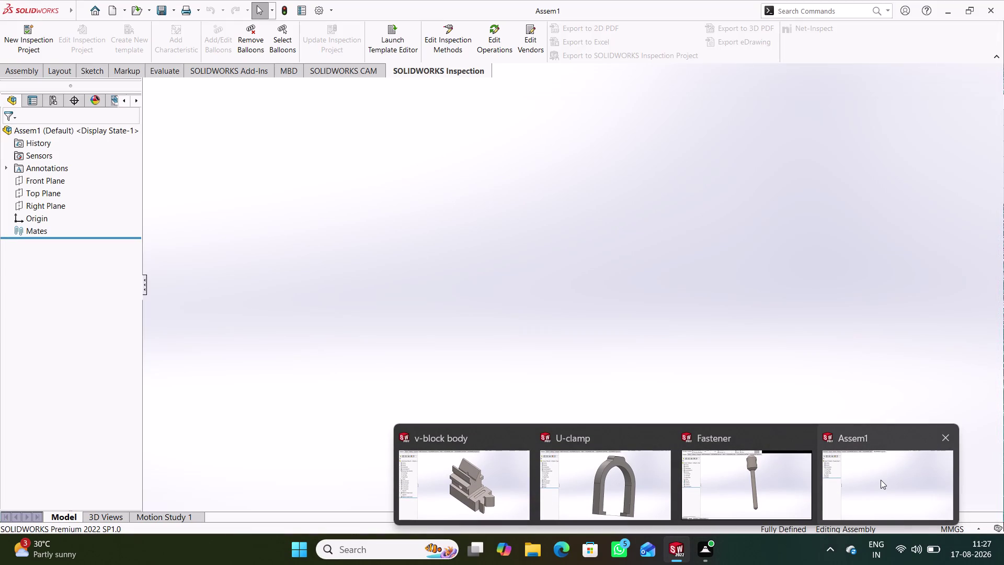
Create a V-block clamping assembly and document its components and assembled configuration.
Bring the empty Assem1 assembly window to the front and show the Assembly commands.
click(532, 300)
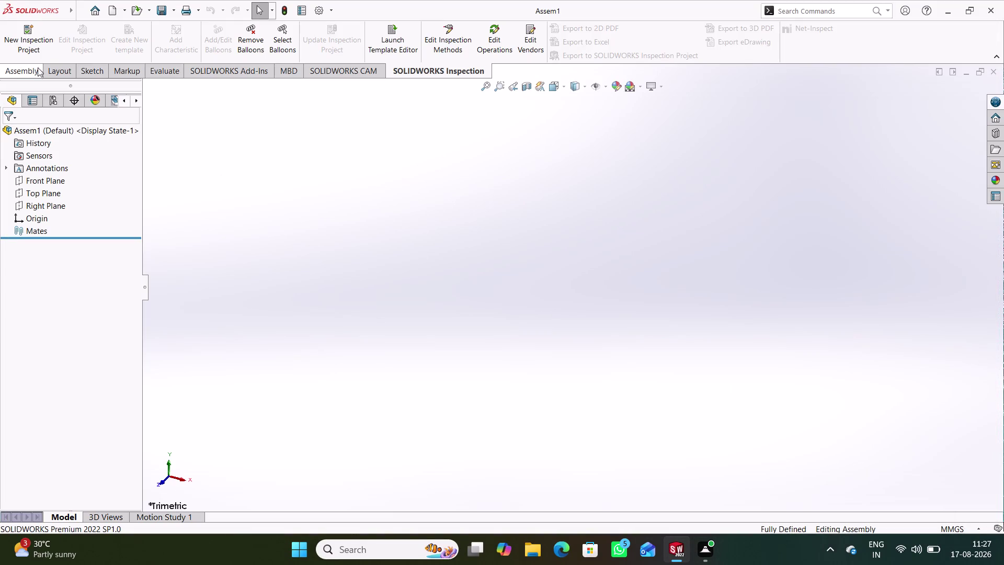
click(24, 71)
Insert the v-block body part and place it in Assem1.
click(71, 39)
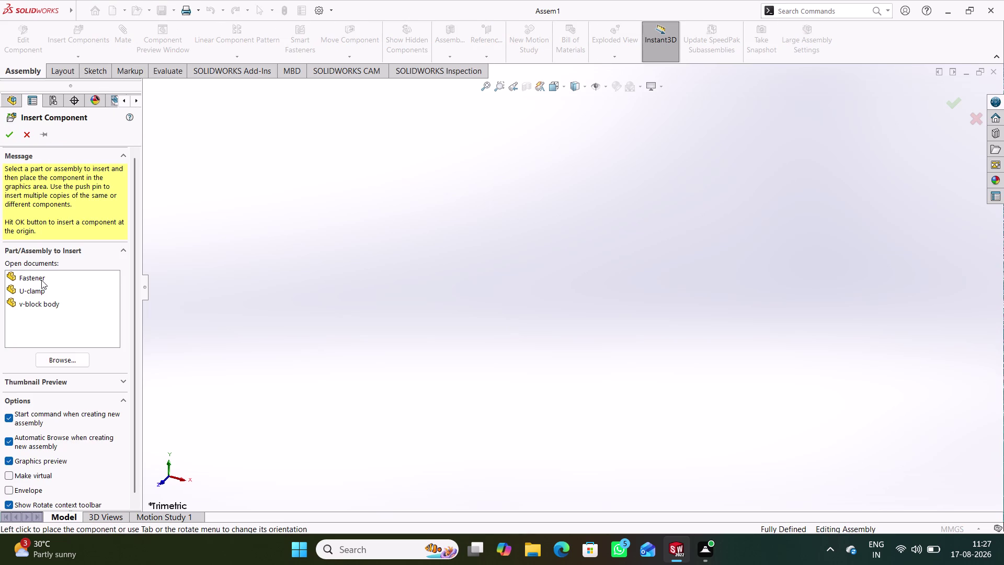
click(41, 302)
click(41, 302)
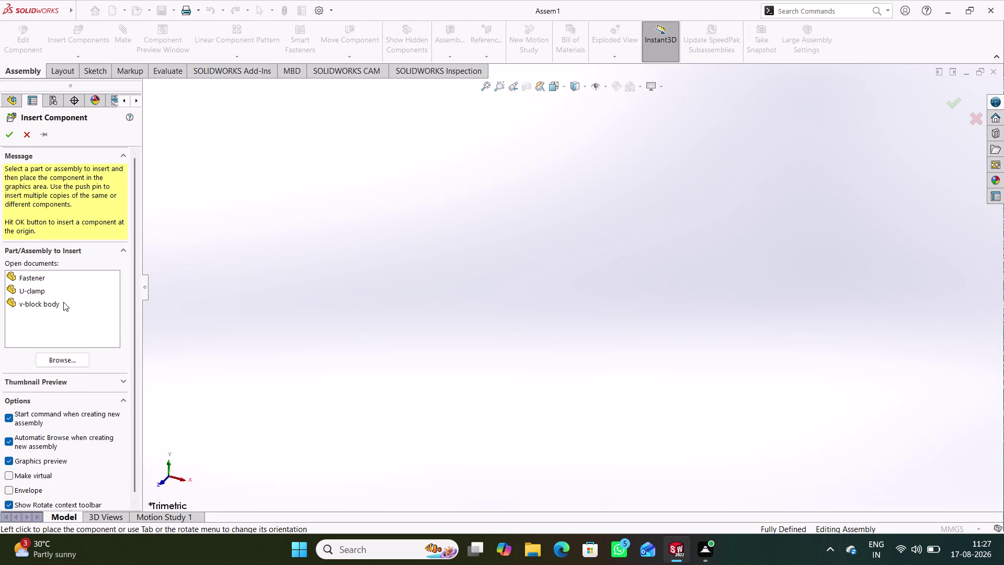
click(64, 301)
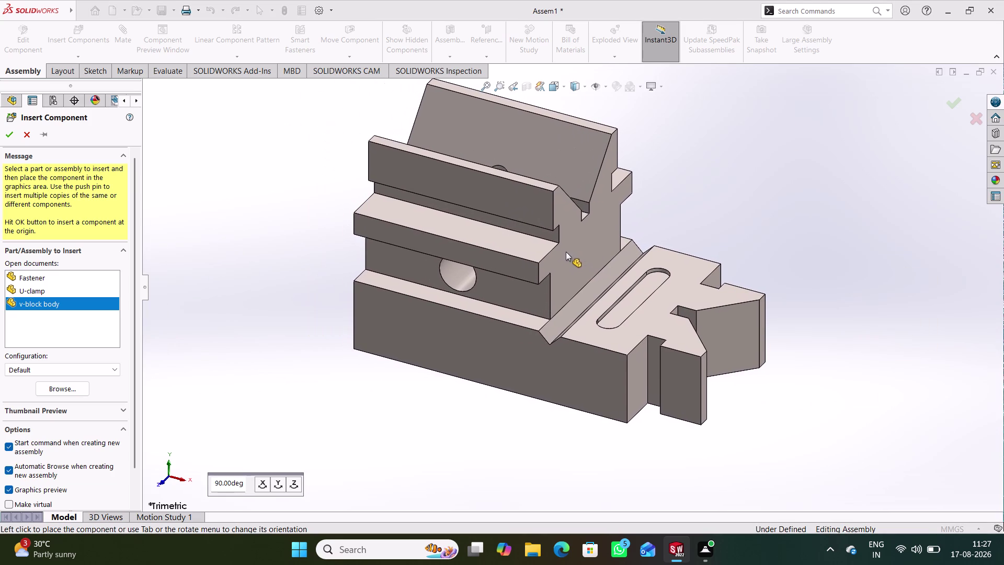
click(566, 252)
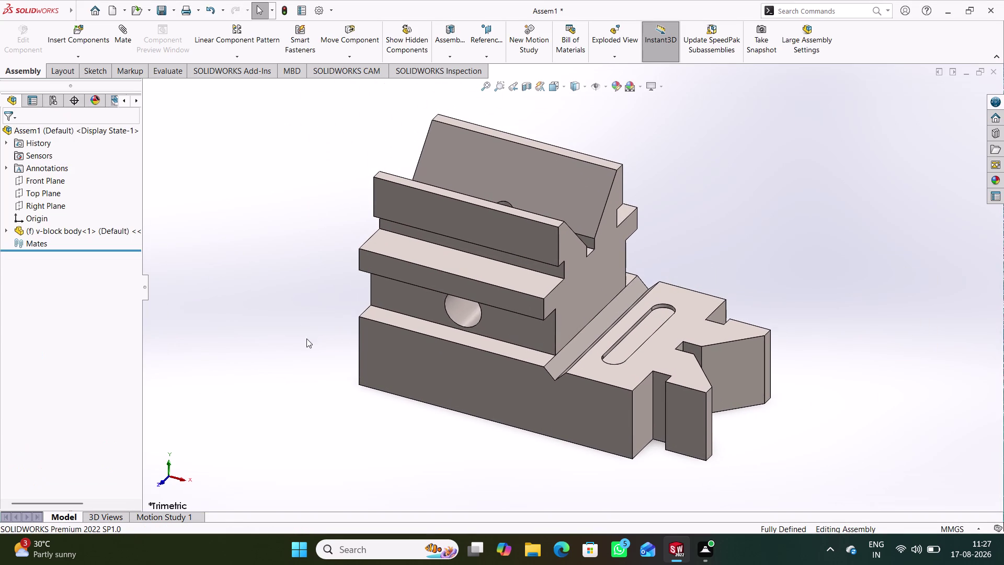
Change the v-block body component from fixed to floating.
click(425, 352)
click(304, 262)
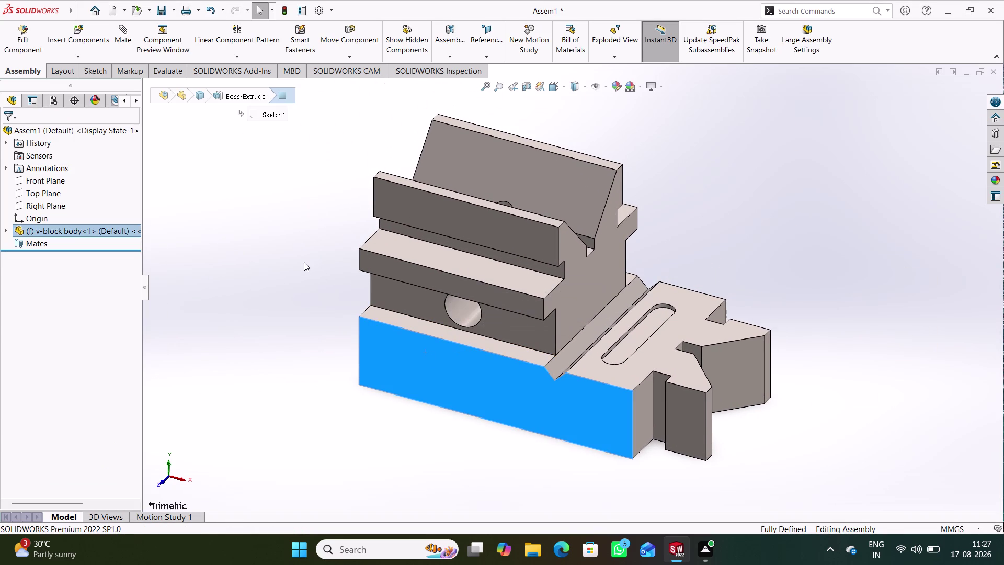
right_click(451, 348)
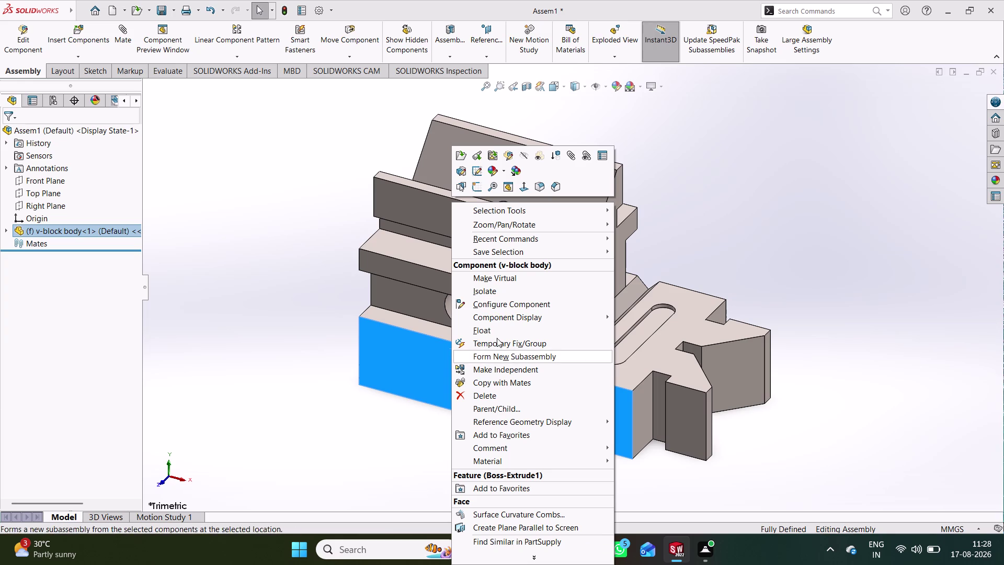
click(499, 332)
Orbit the v-block body, then switch to the isometric view with Ctrl+7.
click(339, 368)
middle_drag(414, 370, 416, 355)
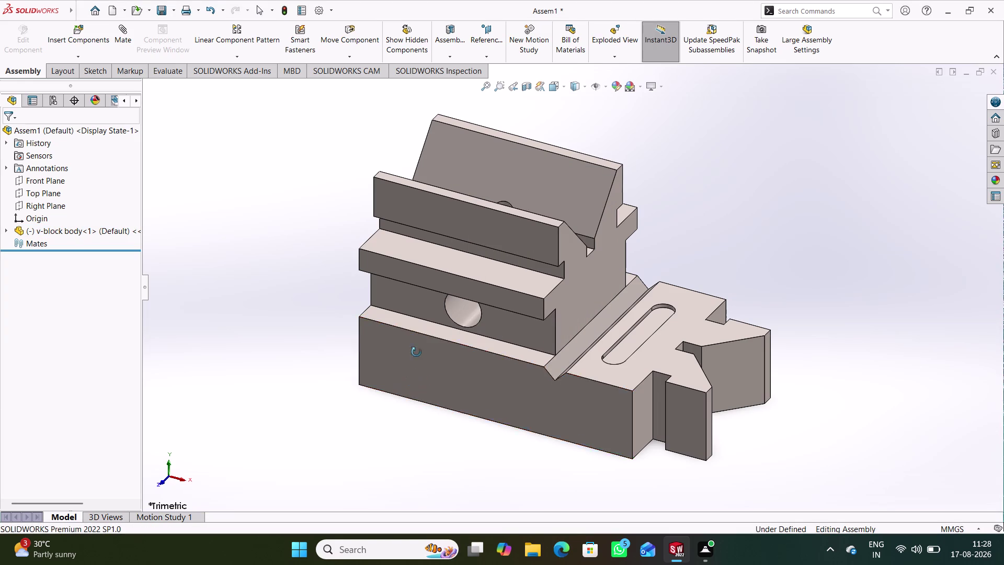
middle_drag(416, 355, 533, 194)
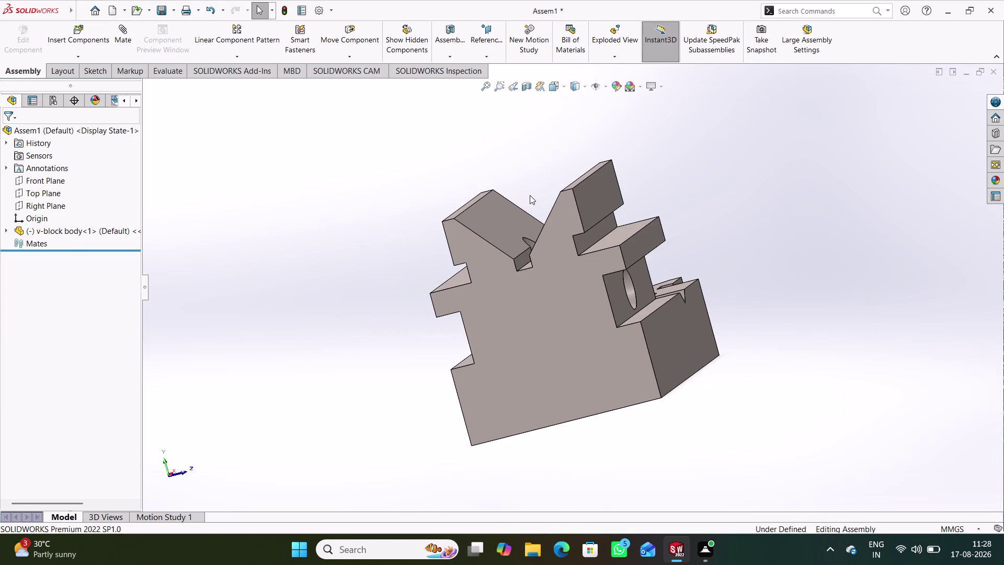
key(ctrl+7)
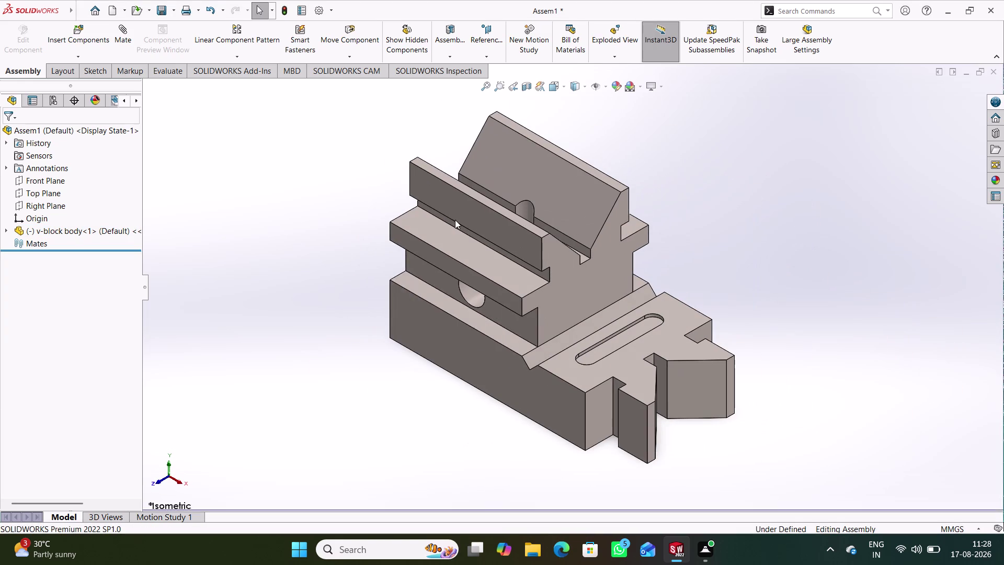